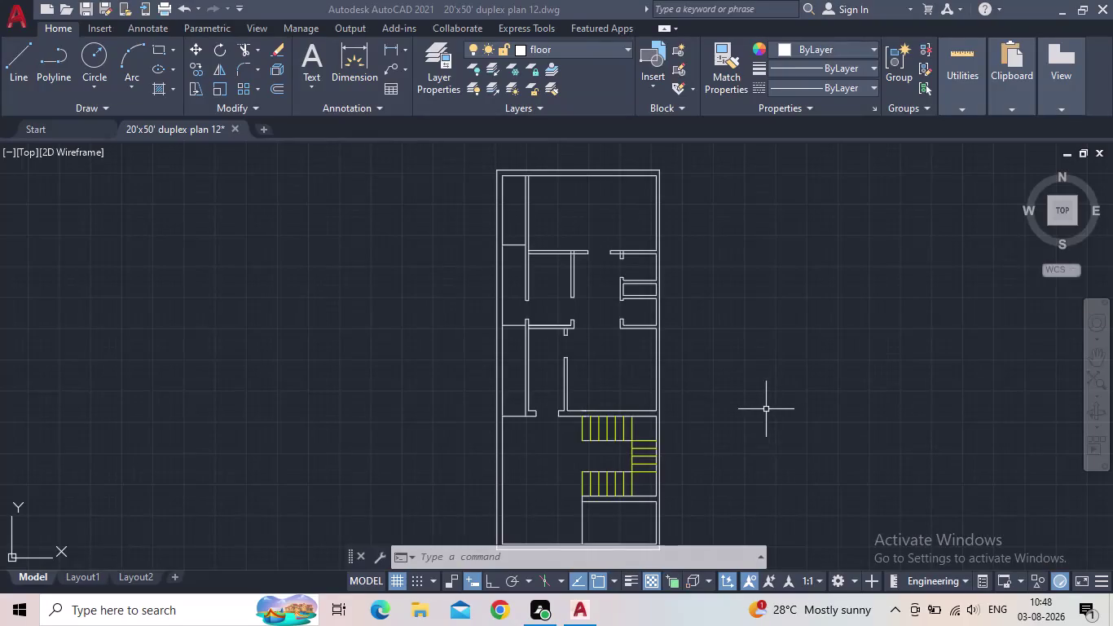
Zoom out and pan so the whole duplex plan, walls and yellow staircase, sits centred.
scroll(down, 3)
middle_drag(766, 410, 569, 385)
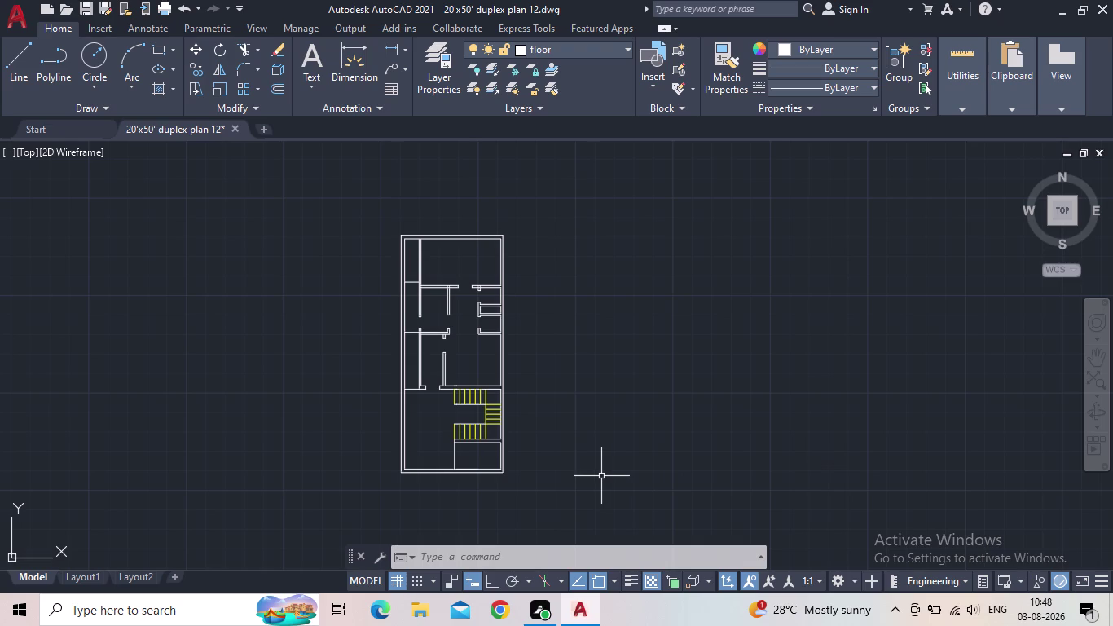
middle_drag(601, 476, 633, 433)
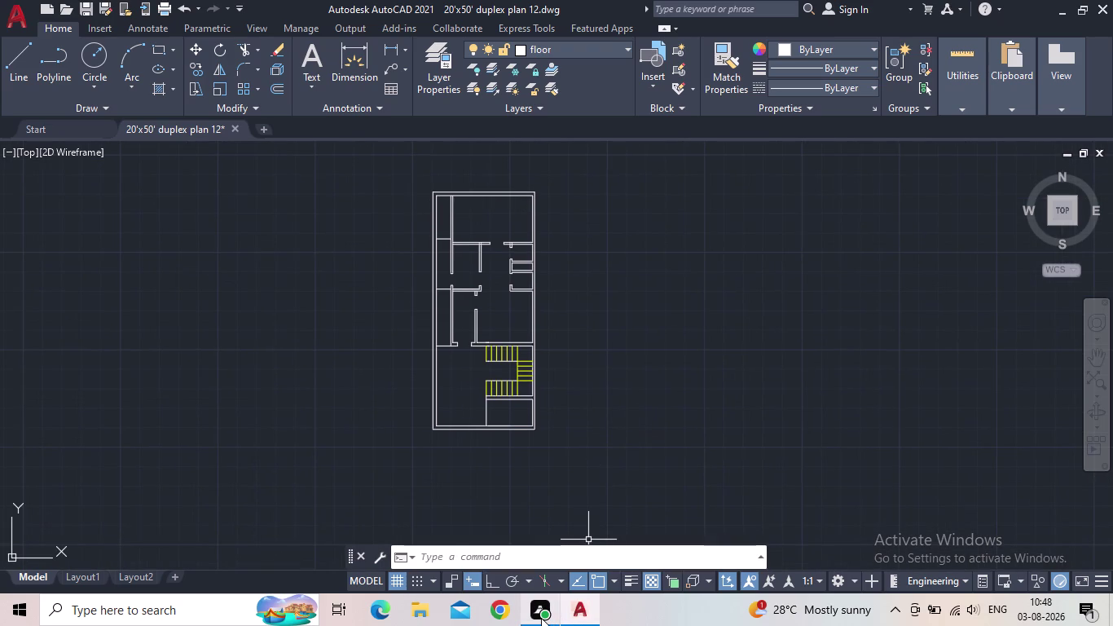